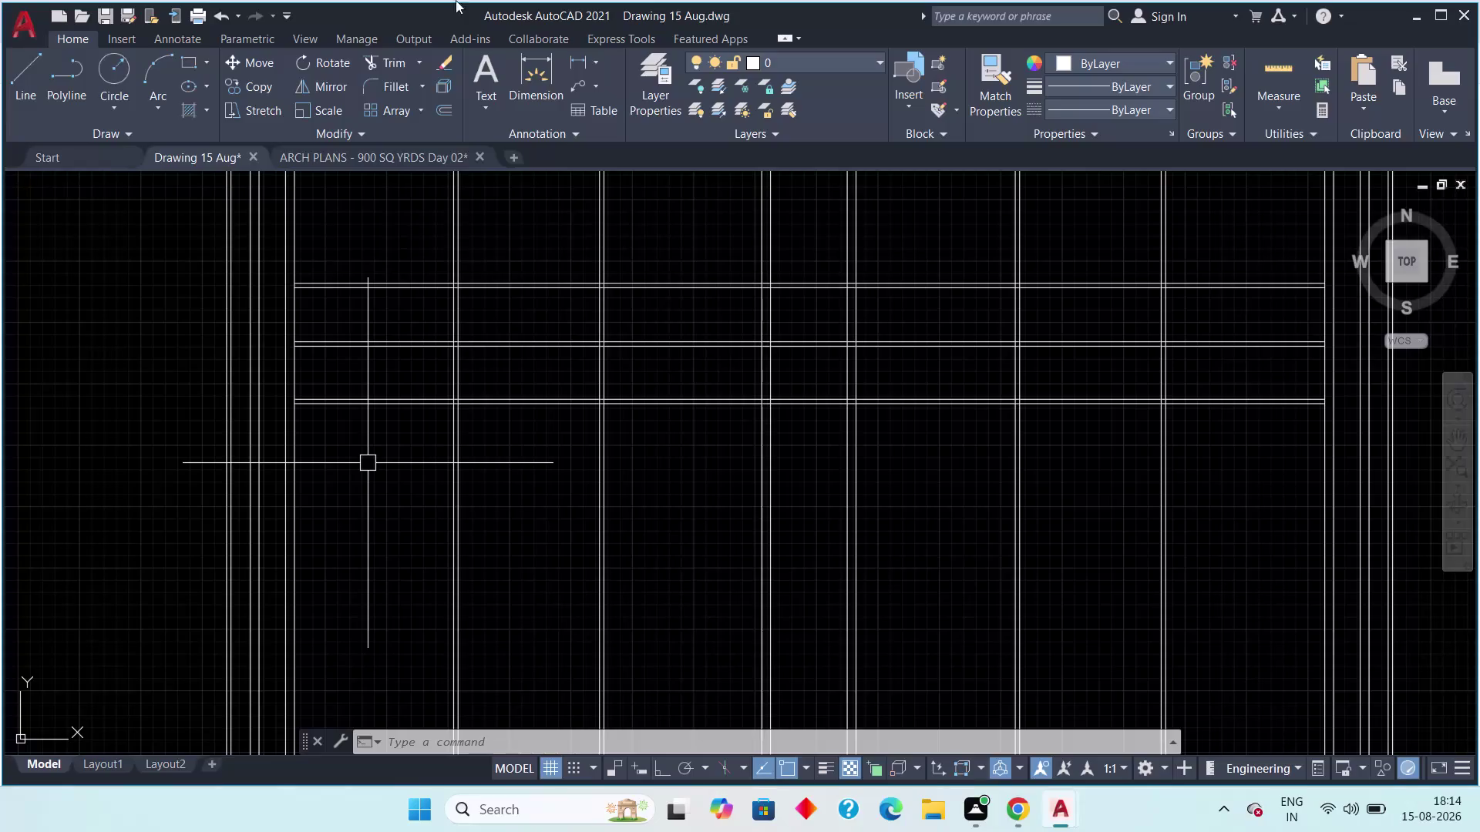
Review BED ROOM-01, toilet and dress room sizes in the ARCH PLANS reference drawing.
click(364, 152)
middle_drag(678, 530, 619, 467)
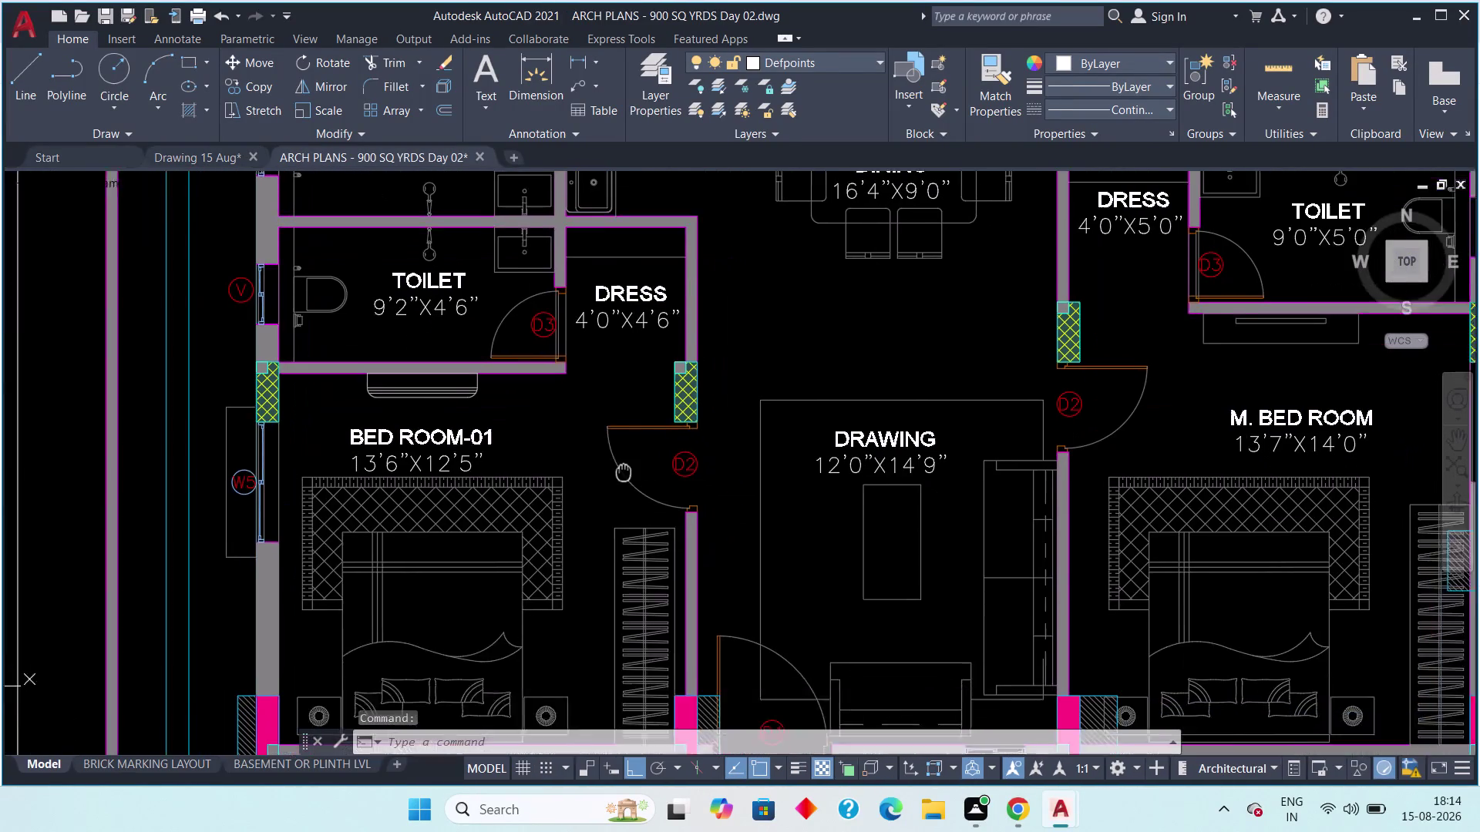
middle_drag(619, 467, 608, 457)
scroll(down, 3)
middle_drag(490, 484, 535, 489)
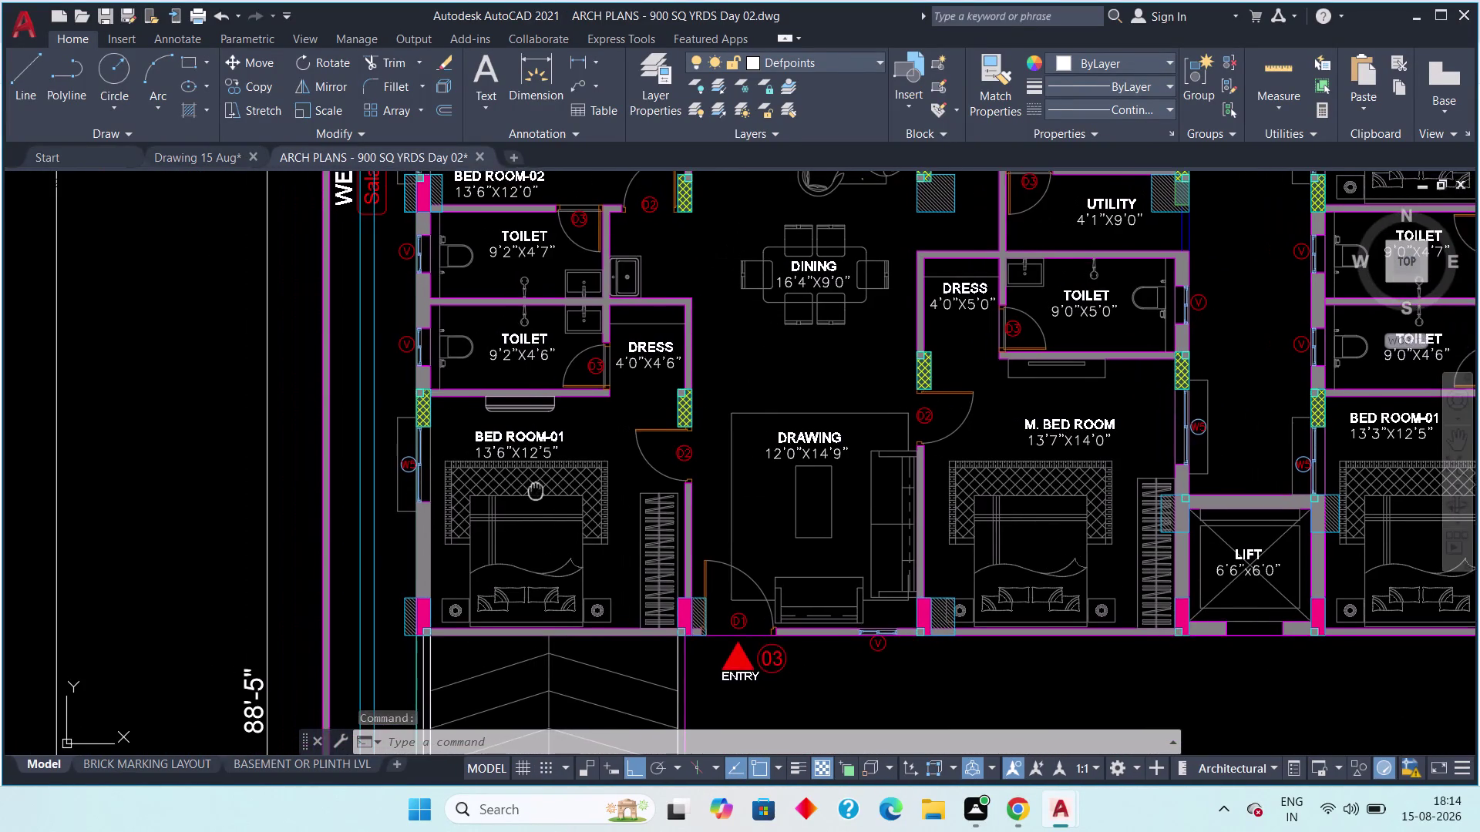
middle_drag(536, 489, 507, 481)
scroll(up, 3)
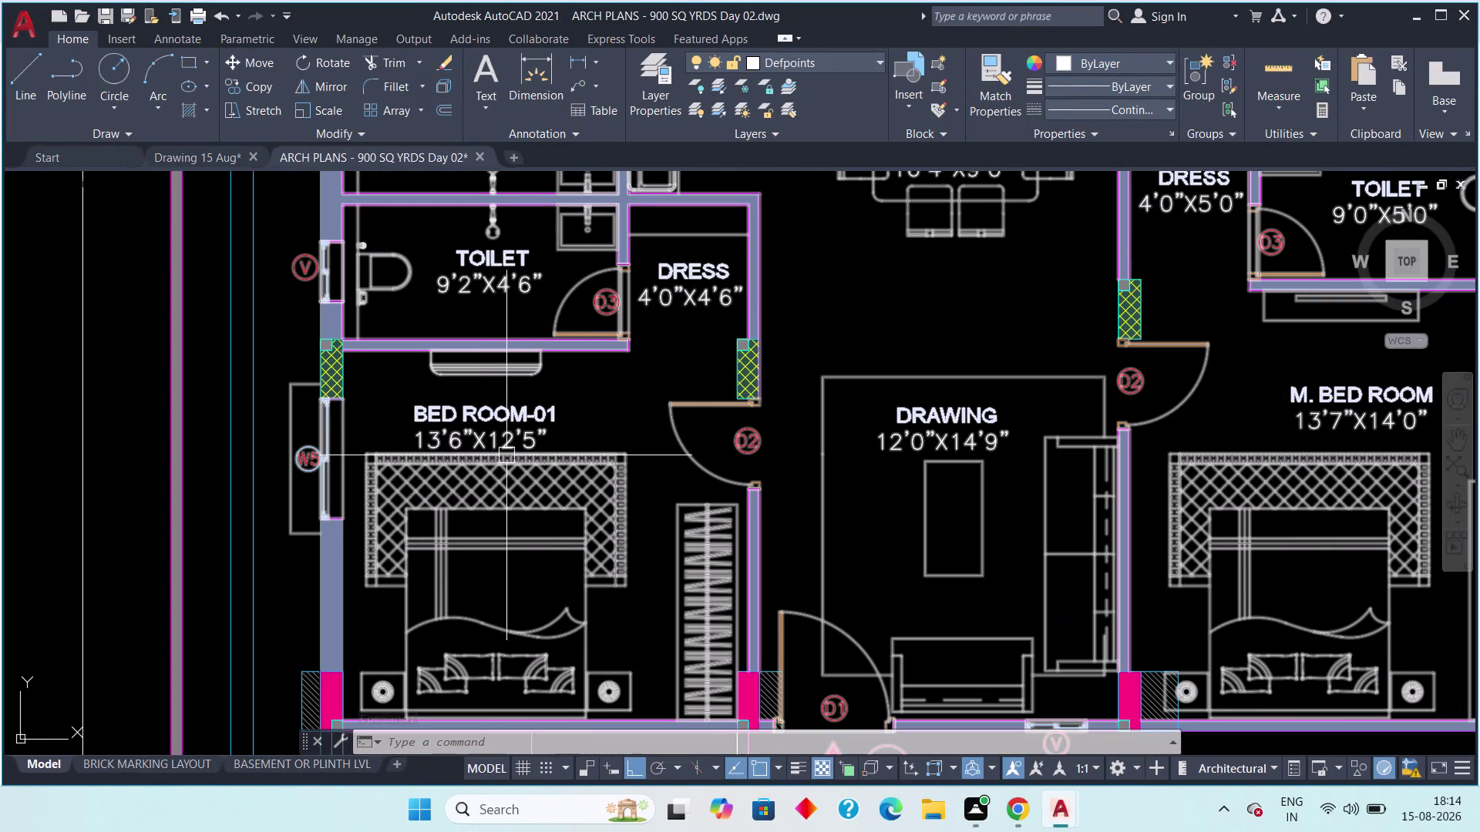
middle_drag(562, 343, 506, 435)
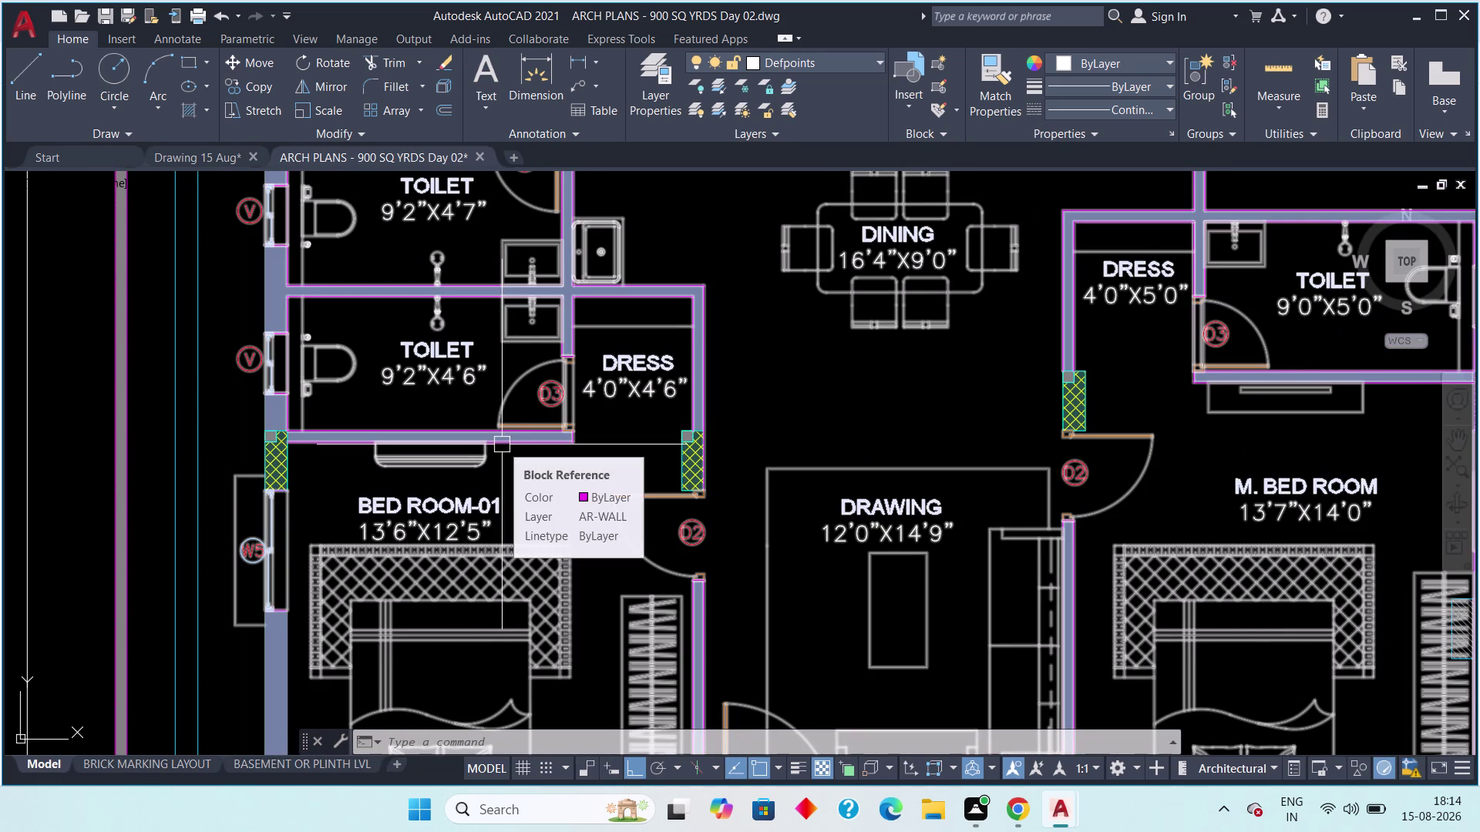
middle_drag(453, 403, 424, 385)
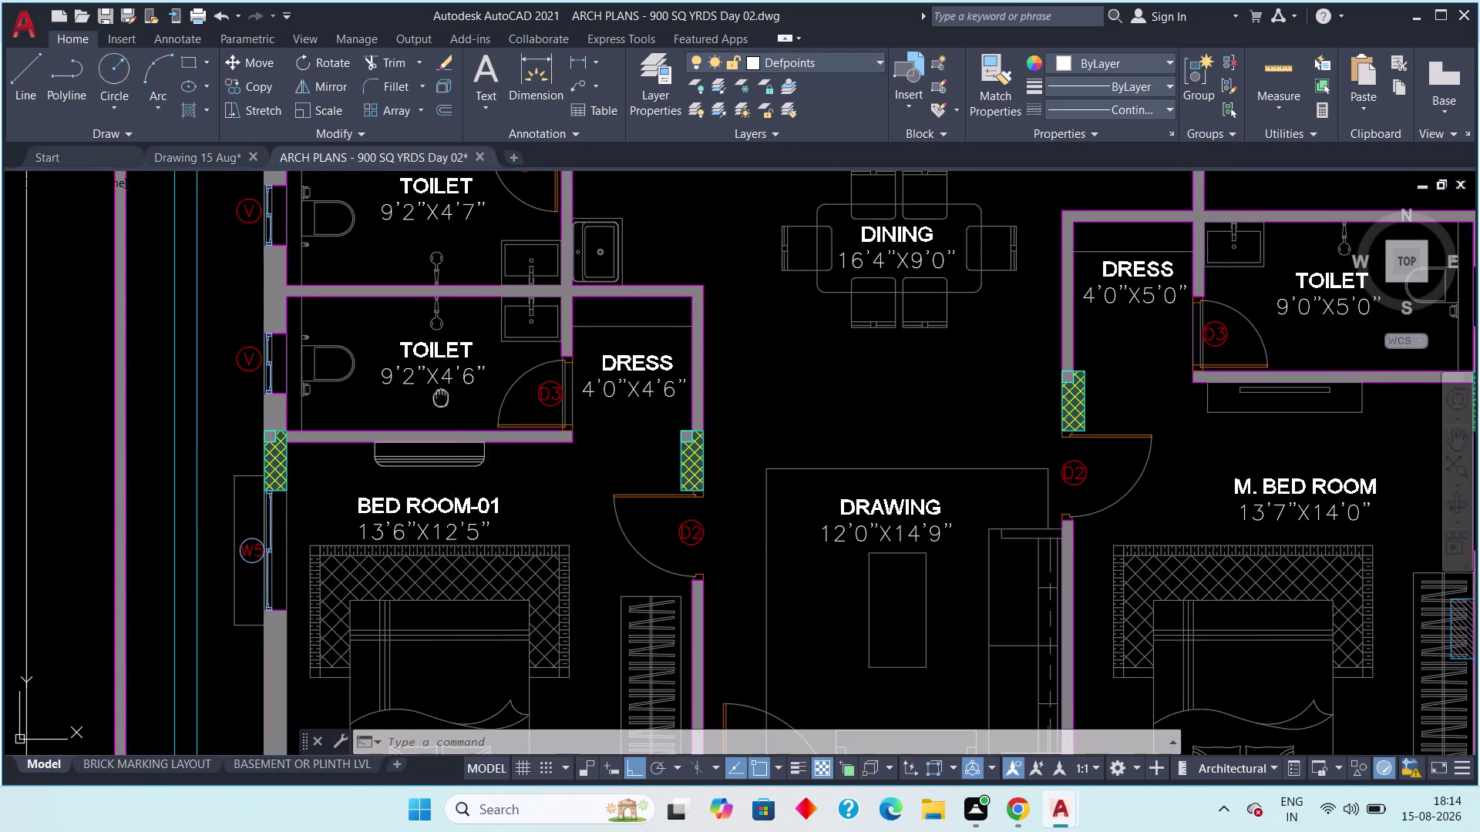
middle_drag(424, 384, 393, 329)
middle_drag(346, 561, 341, 405)
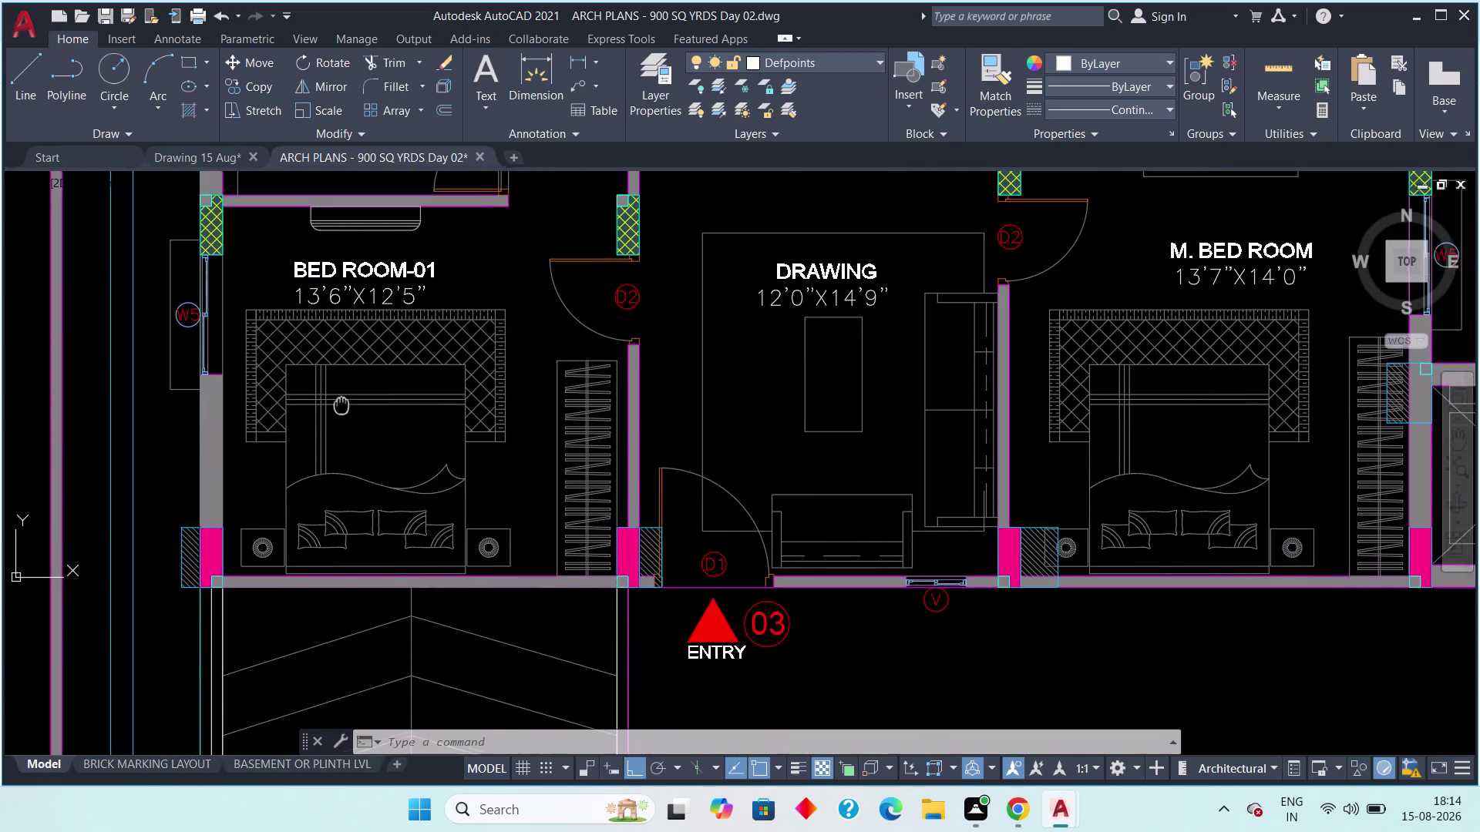
middle_drag(342, 406, 345, 541)
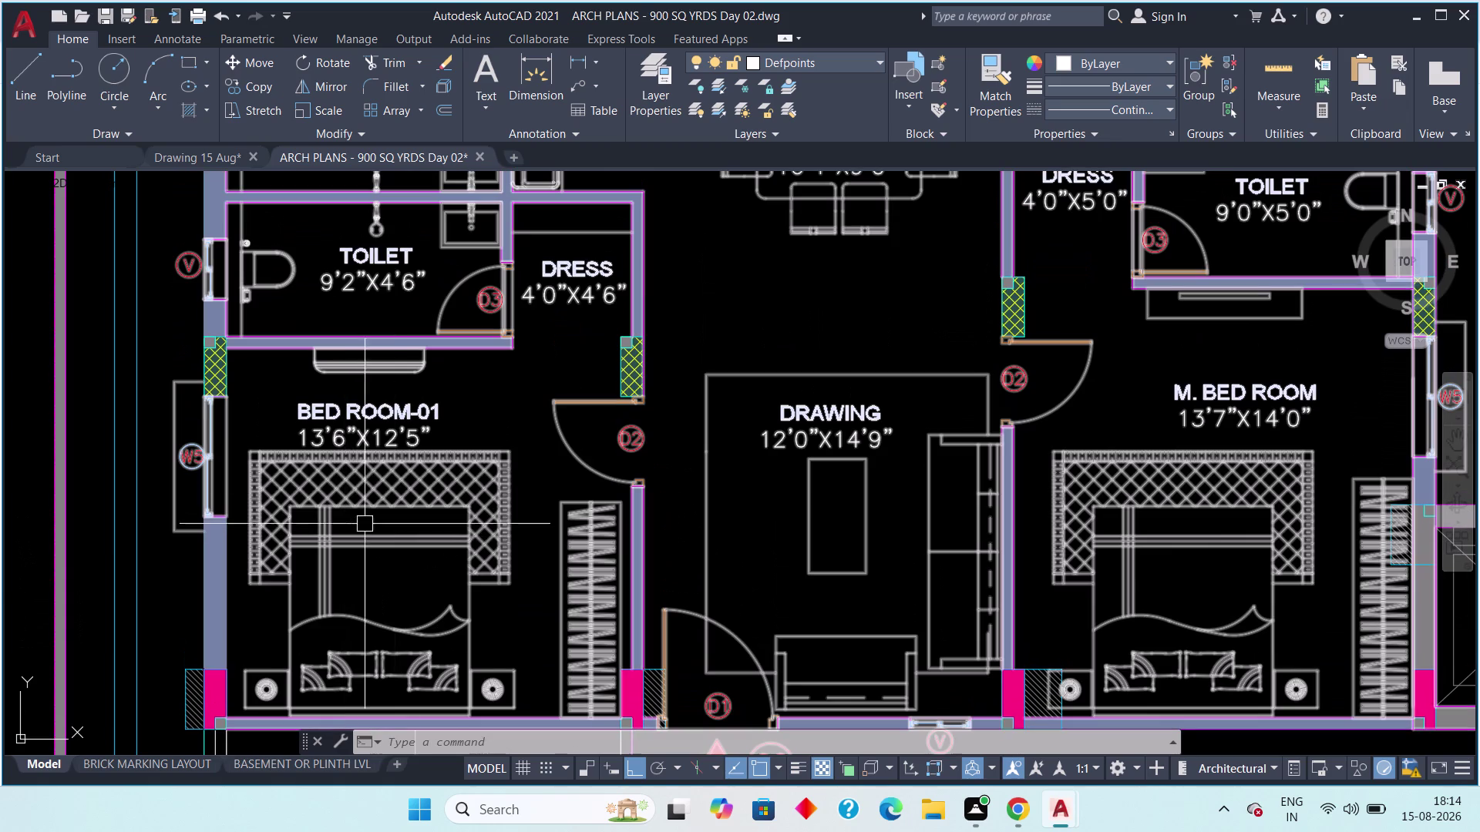
Return to Drawing 15 Aug and bring the whole wall grid into view.
click(184, 155)
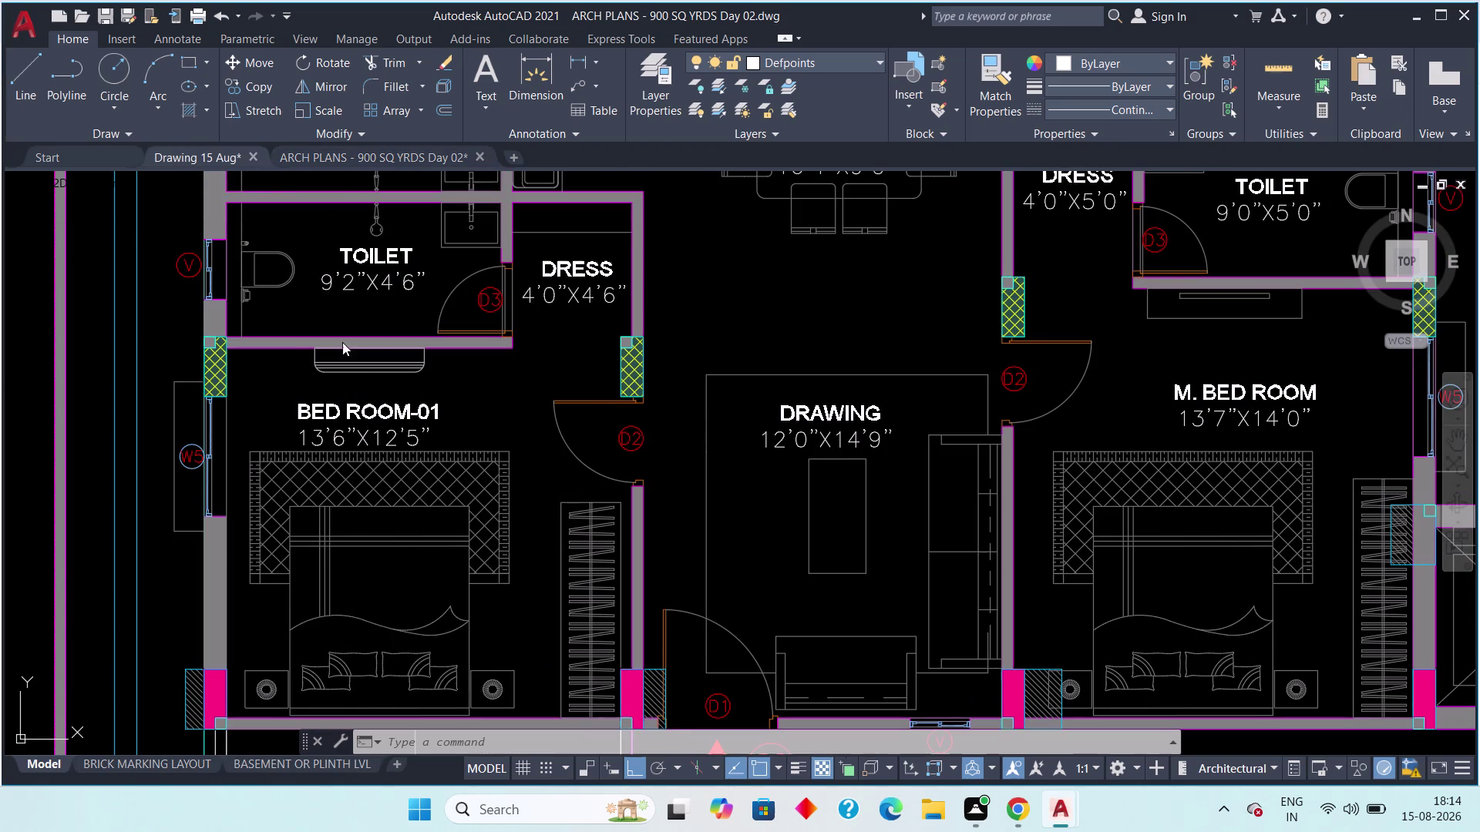
scroll(down, 3)
middle_drag(497, 510, 492, 481)
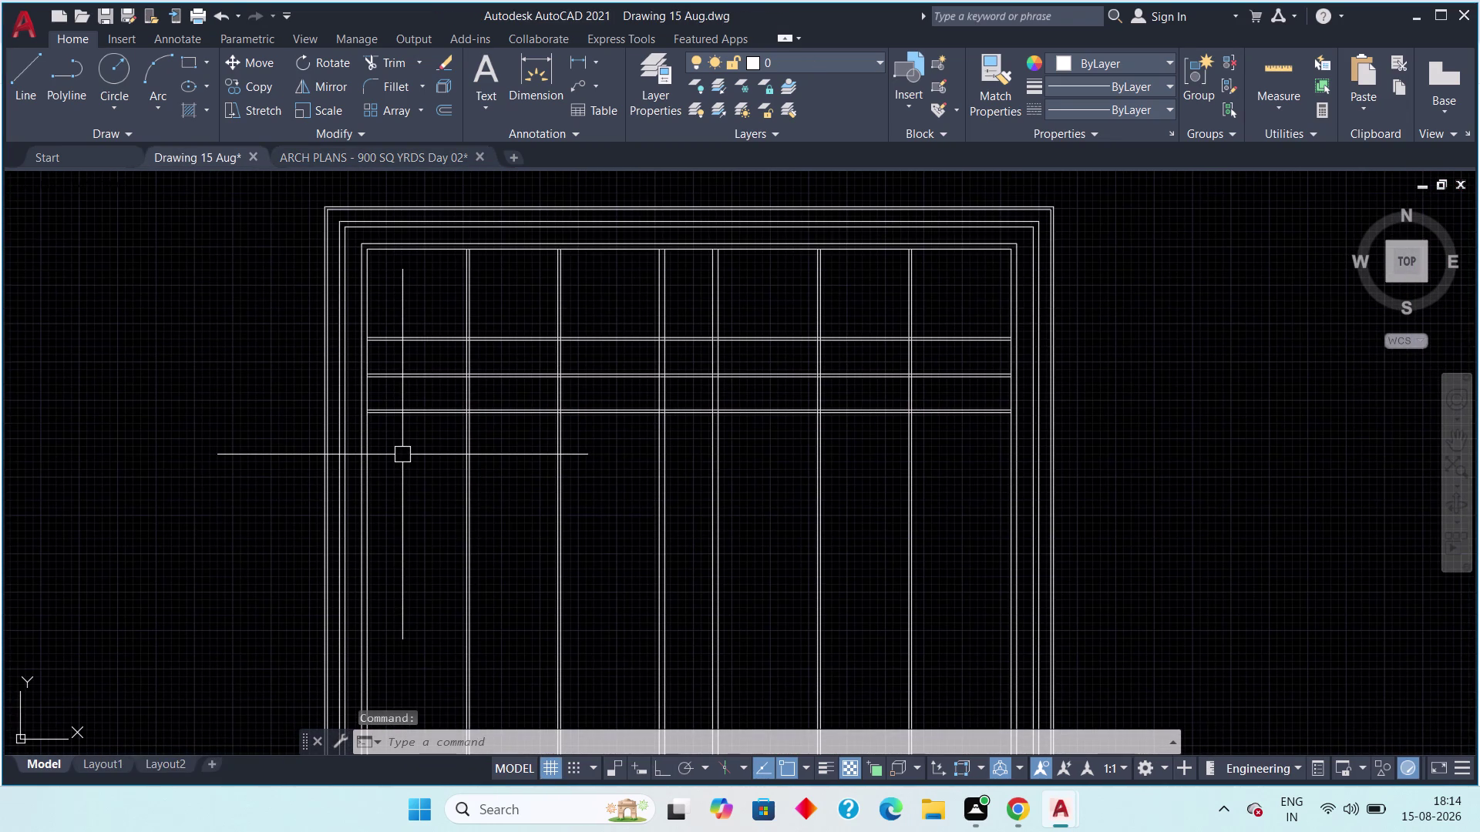
key(Escape)
scroll(up, 3)
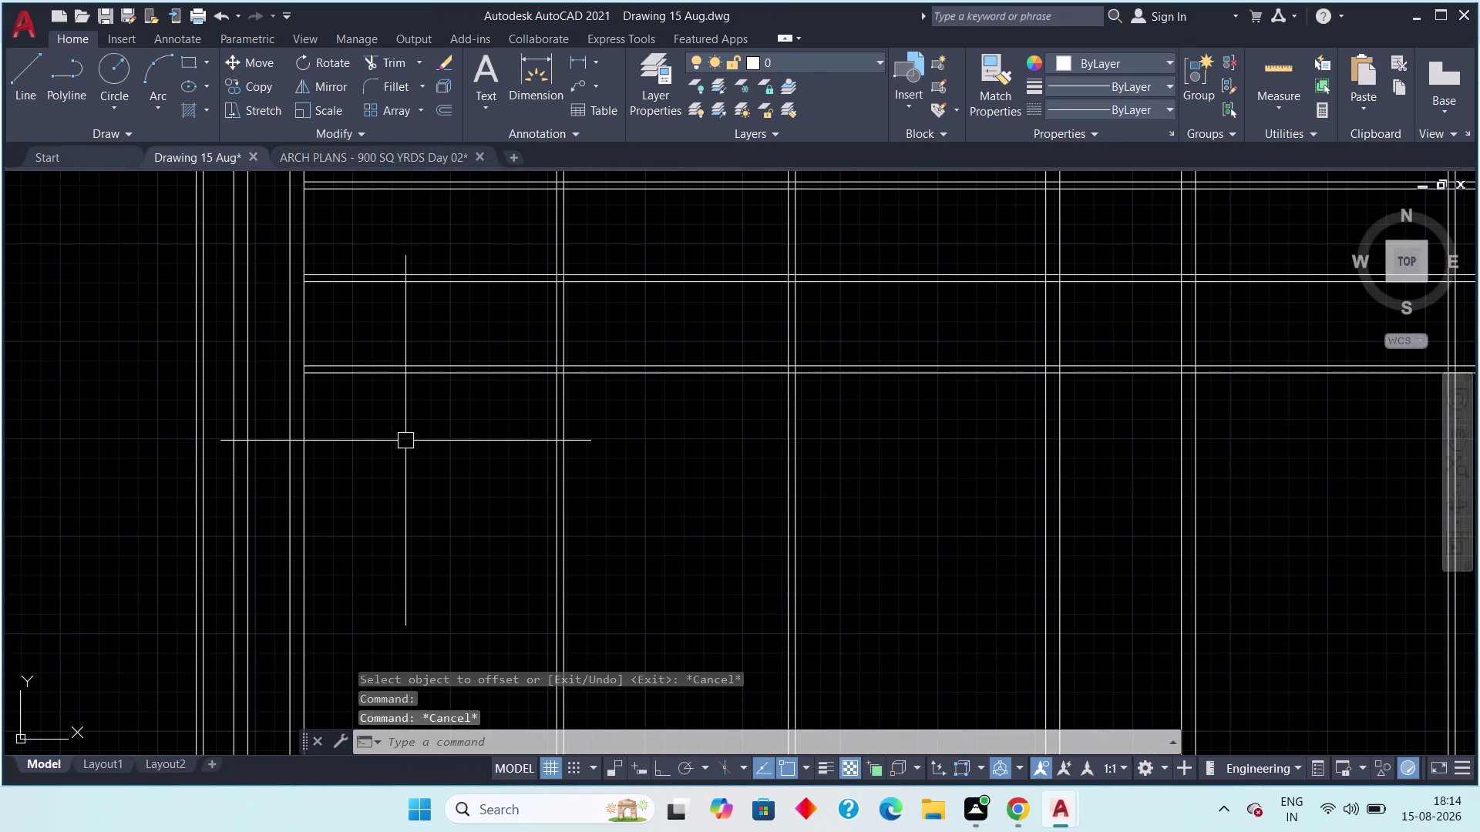
Offset a horizontal wall line 12'5" downward to create a new wall line.
text(o)
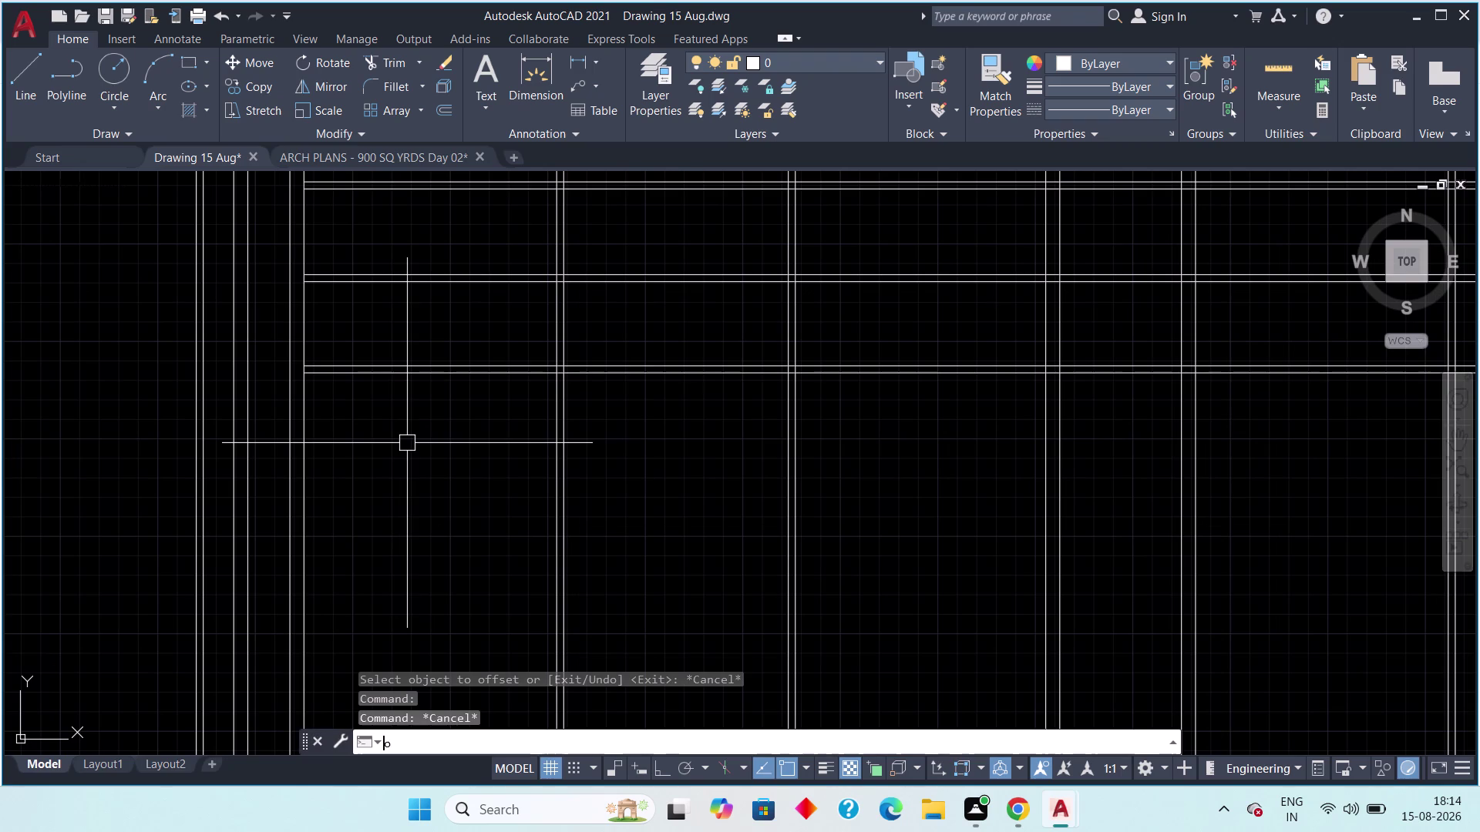
text(ff 12)
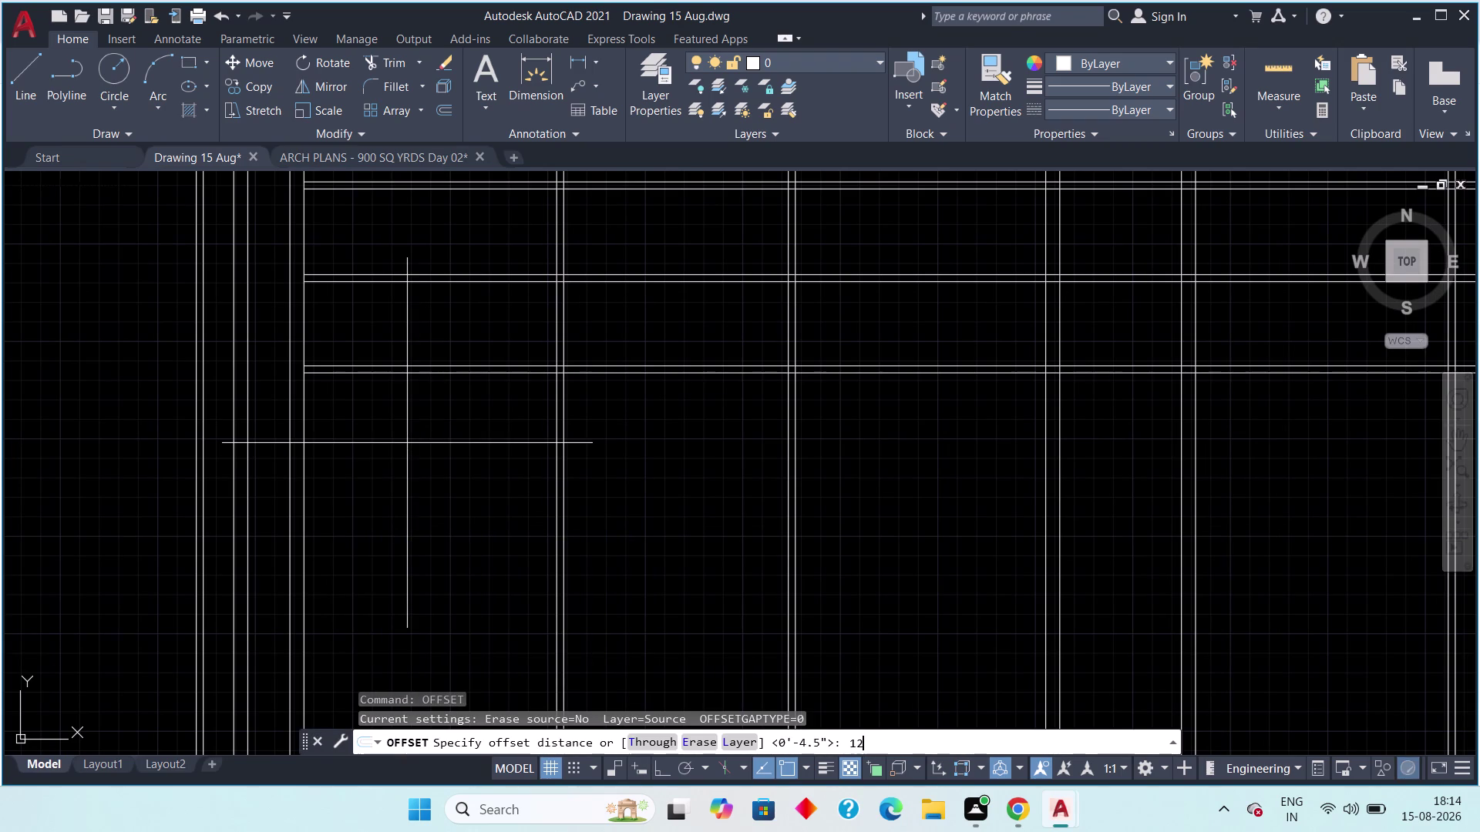
text('5")
key(space)
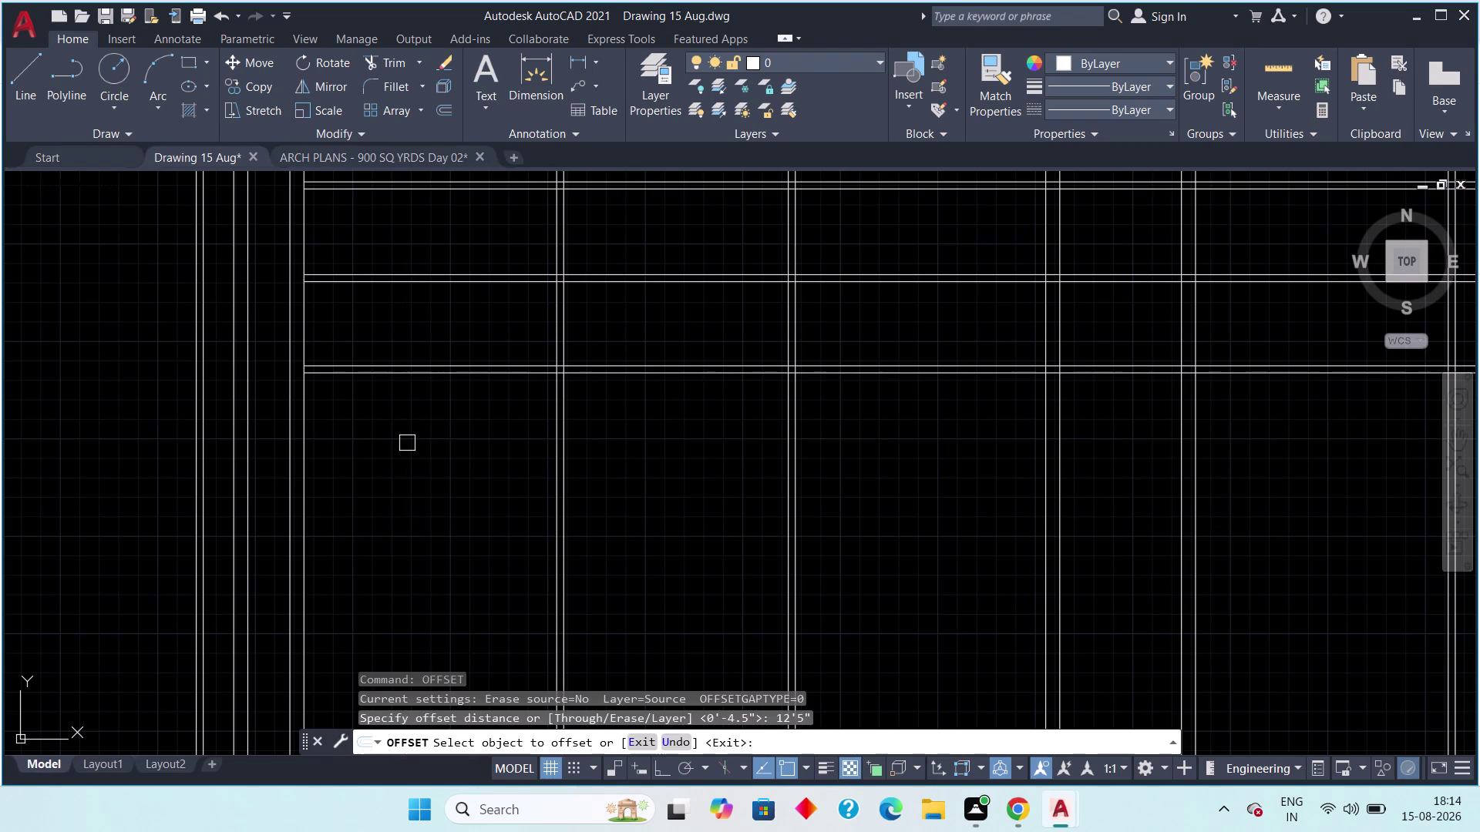
scroll(up, 3)
drag(406, 299, 400, 318)
click(384, 392)
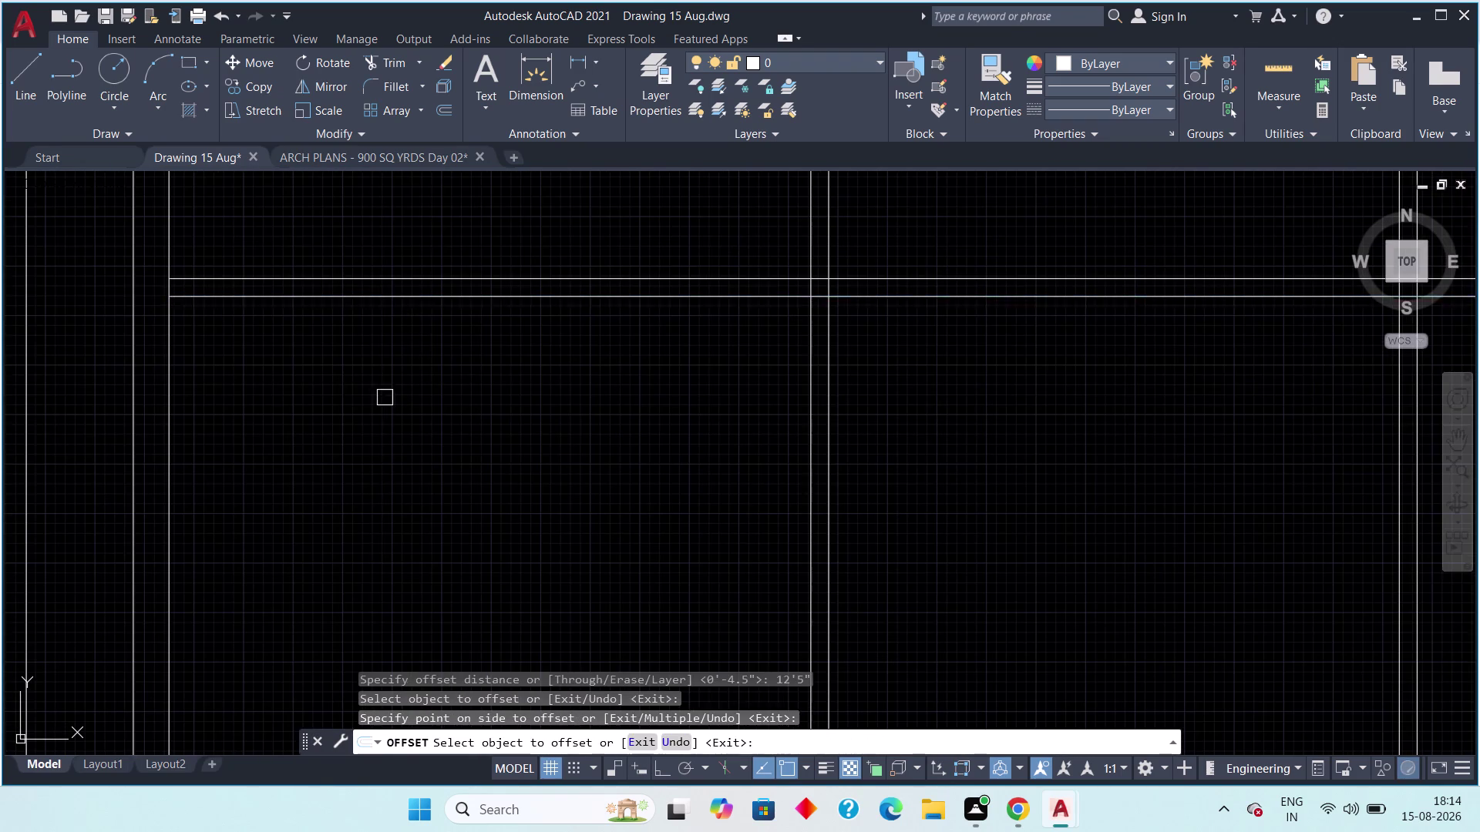
scroll(down, 3)
scroll(down, 3)
middle_drag(395, 569, 386, 432)
scroll(up, 3)
middle_drag(385, 426, 356, 448)
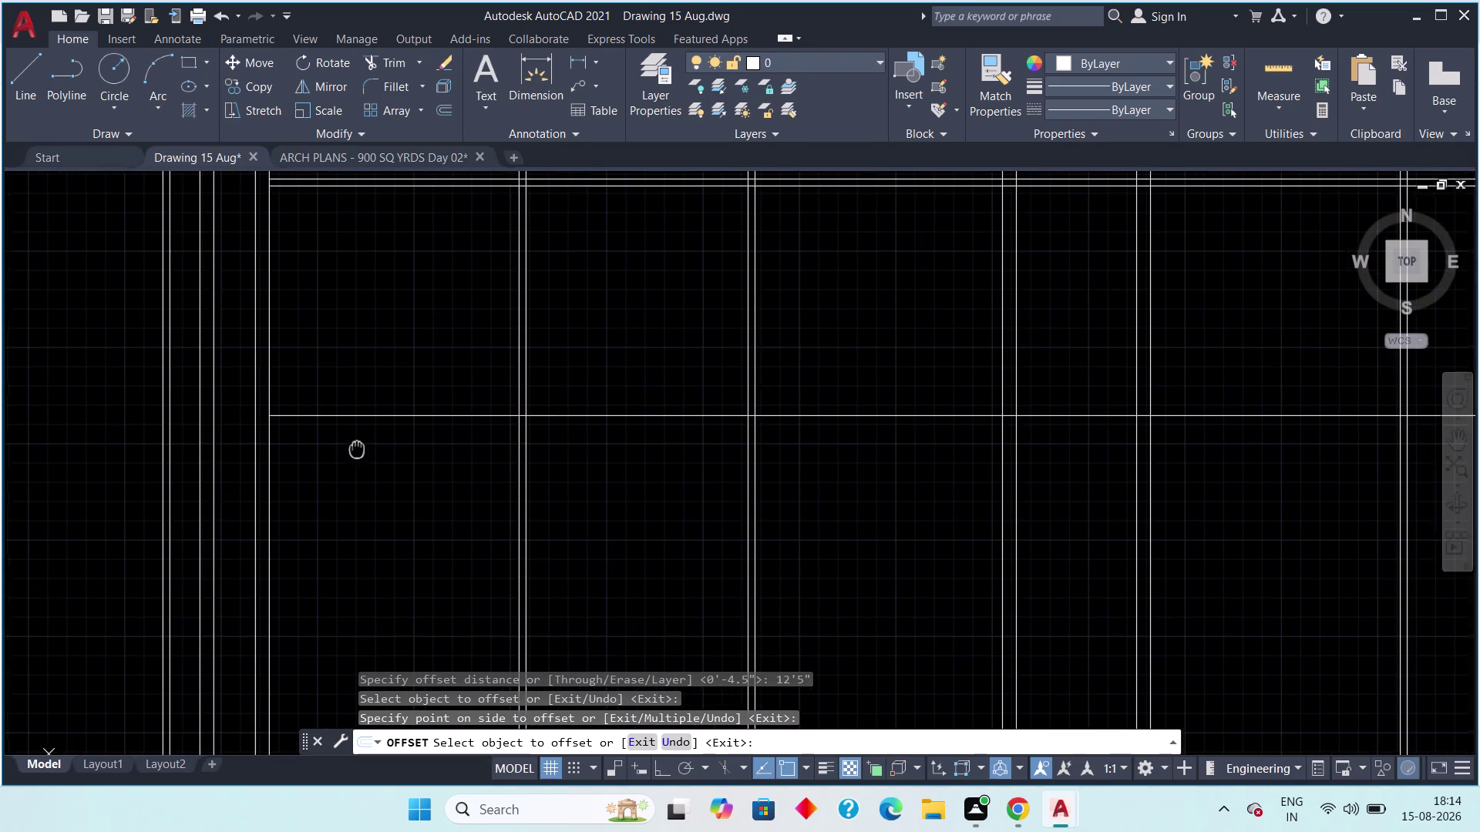
middle_drag(356, 448, 355, 449)
key(Escape)
Offset the new wall line 4.5" to add the wall thickness line.
key(space)
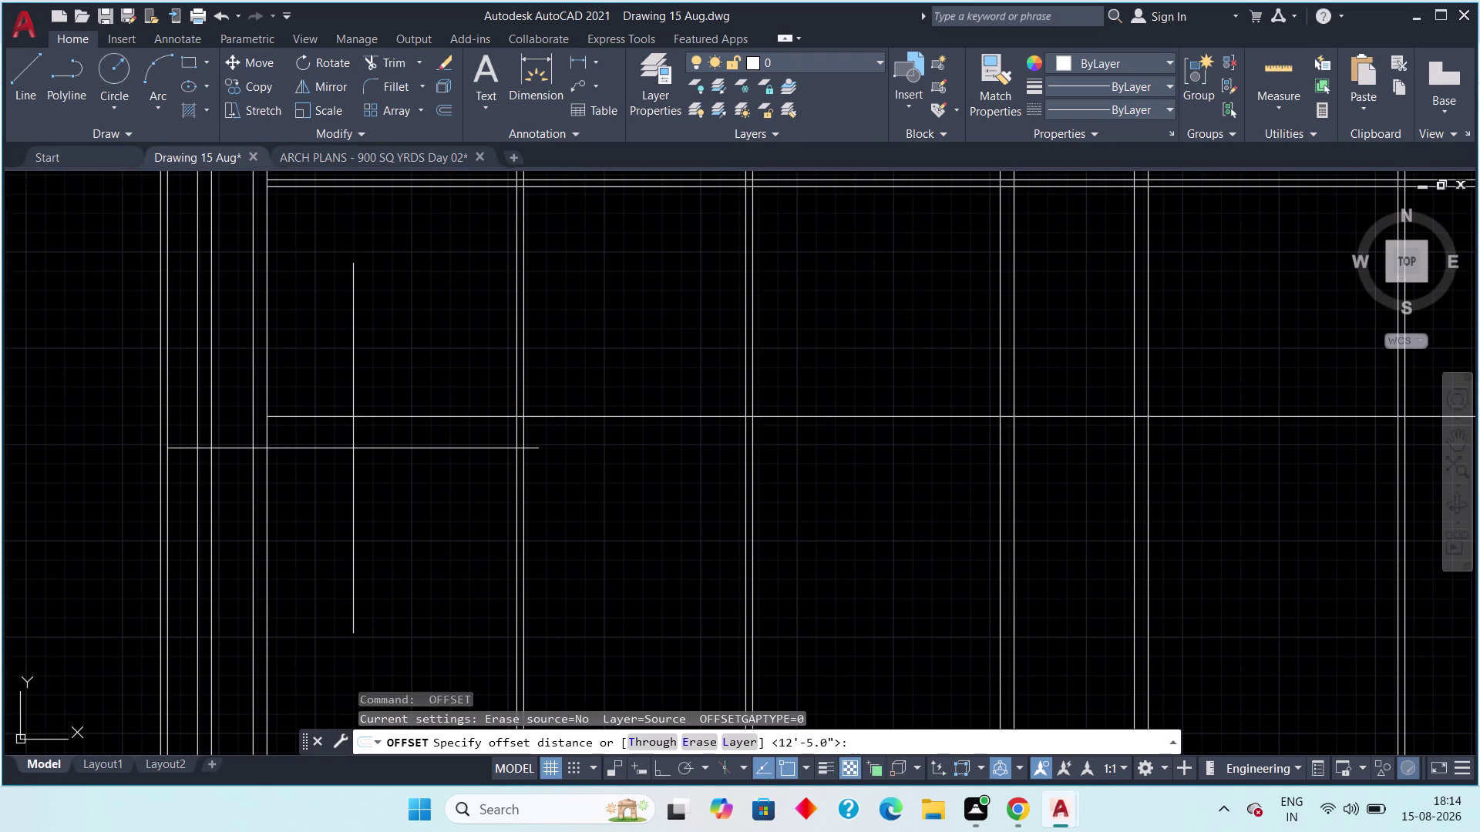
text(4.5")
key(space)
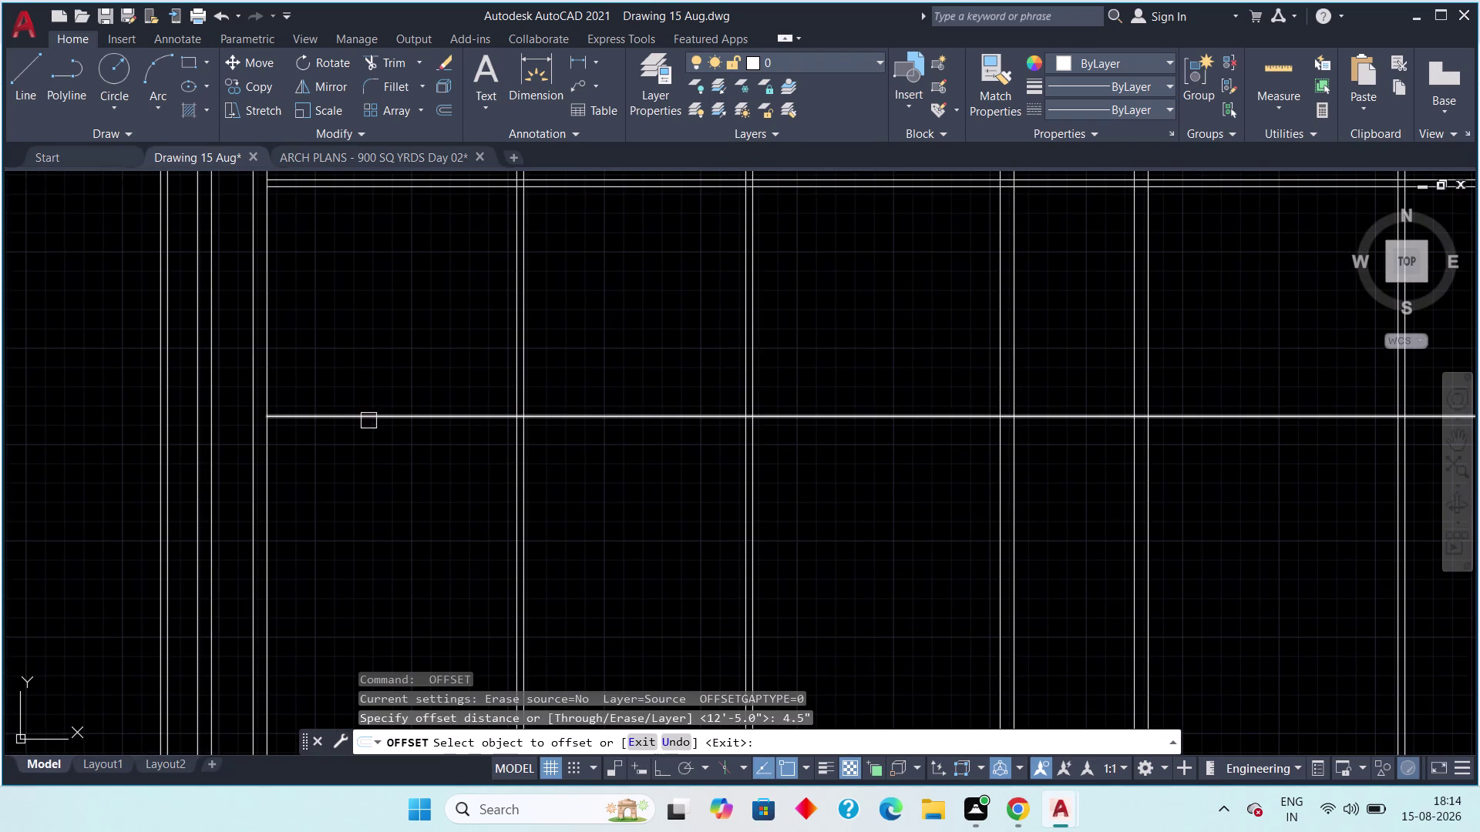
drag(368, 421, 357, 463)
click(344, 528)
scroll(down, 3)
middle_drag(363, 526, 310, 543)
key(Escape)
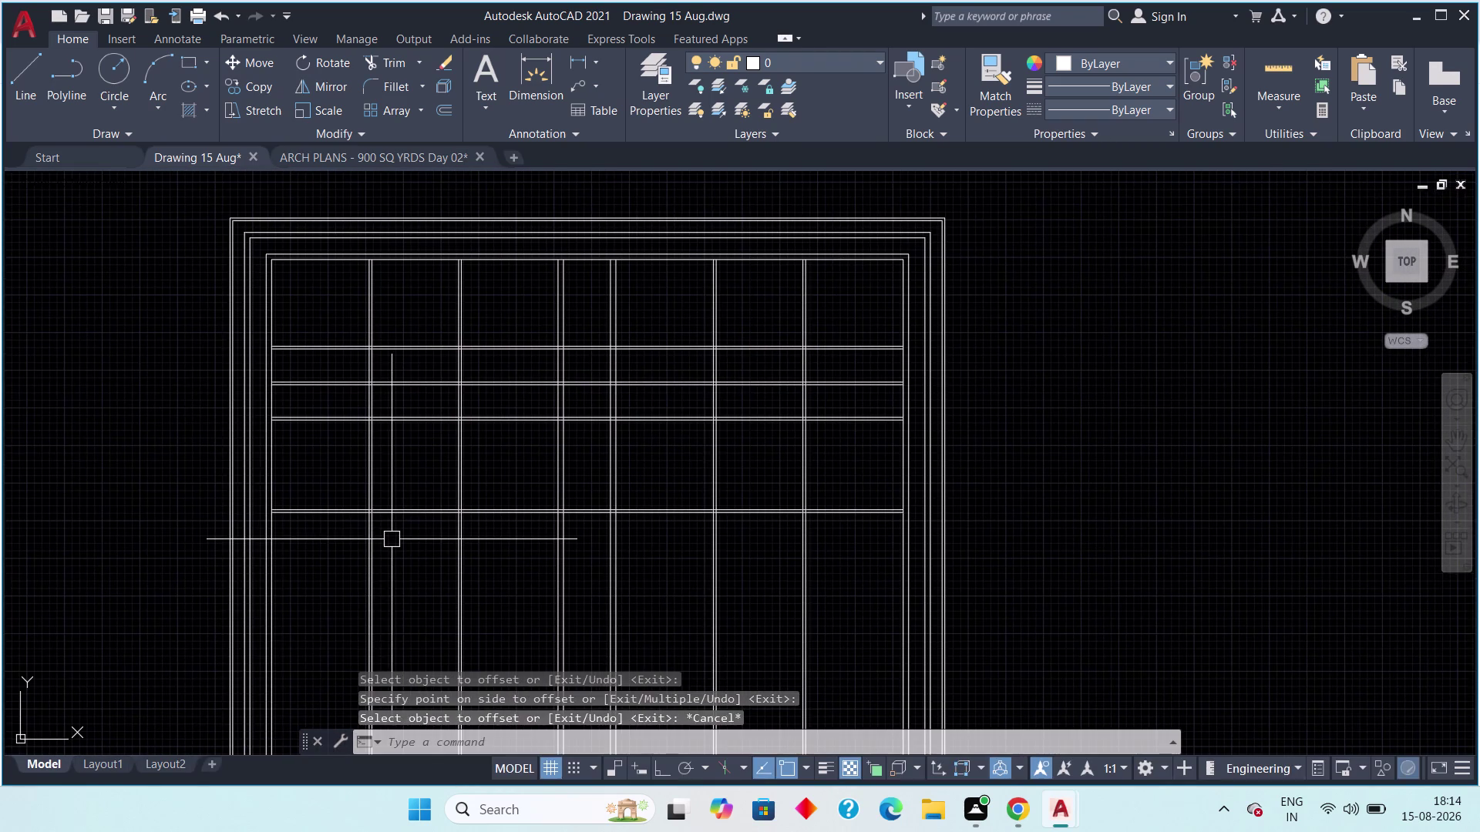